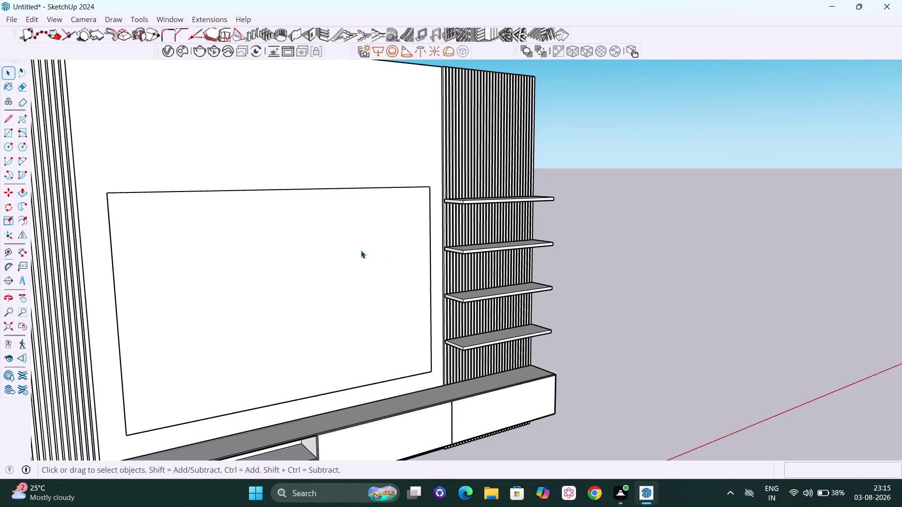
Pull a Tape Measure guide about 124 mm down from the TV panel's top edge.
scroll(down, 3)
middle_drag(359, 262, 334, 263)
middle_drag(353, 257, 327, 261)
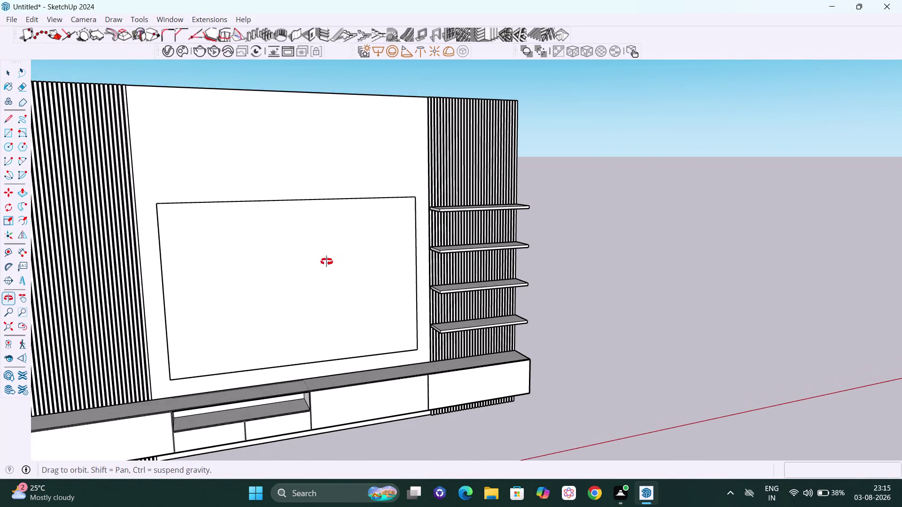
middle_drag(326, 262, 326, 262)
scroll(up, 3)
key(t)
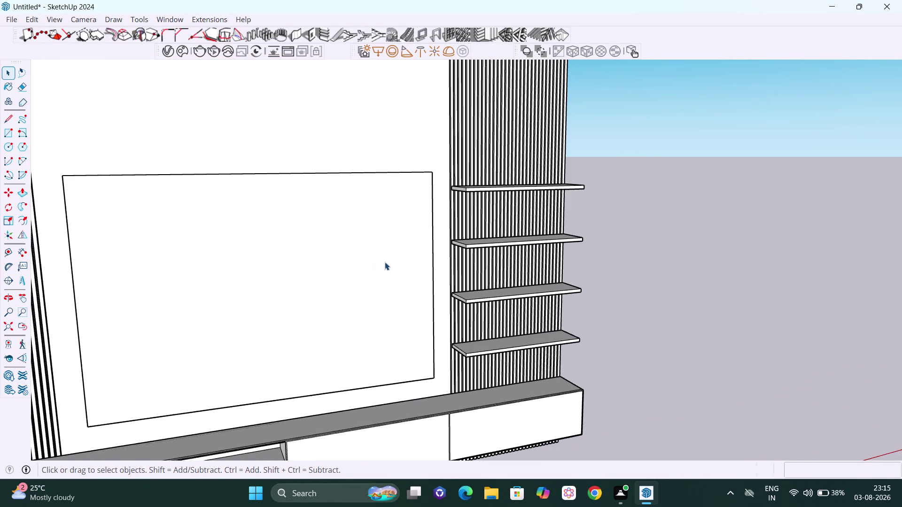
click(369, 174)
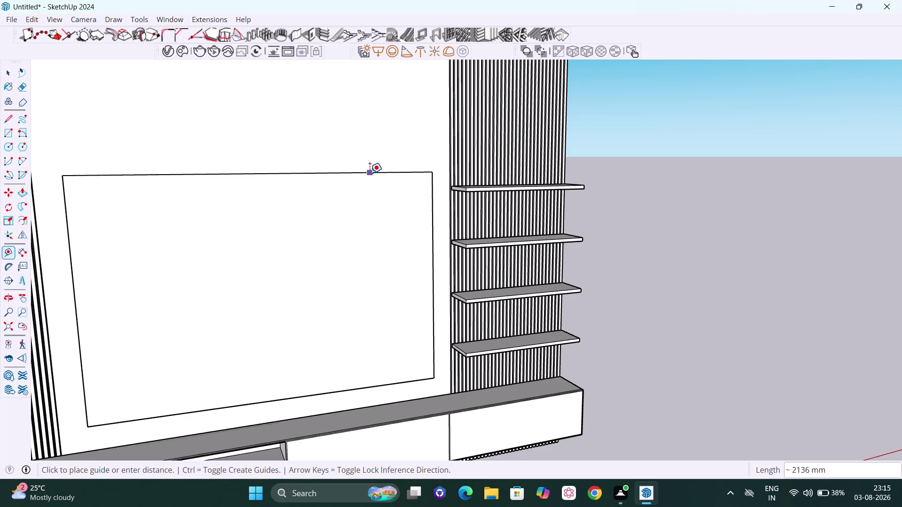
key(Up)
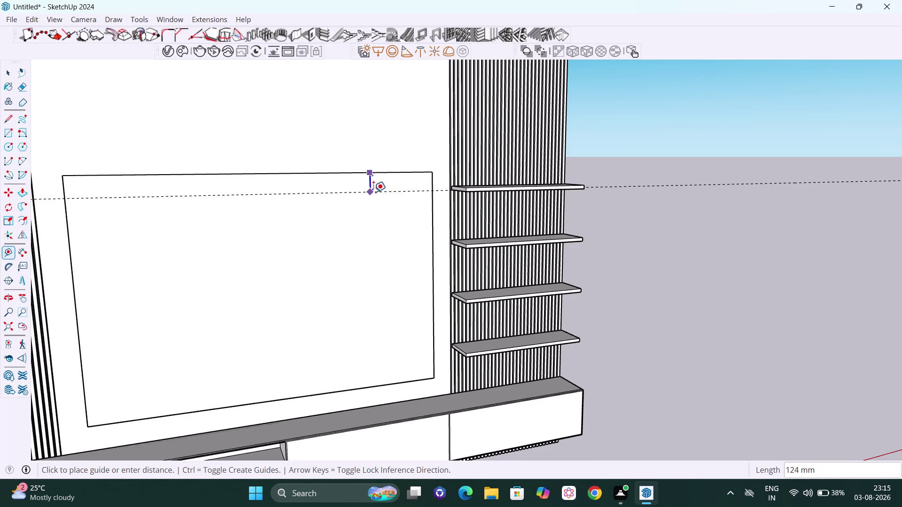